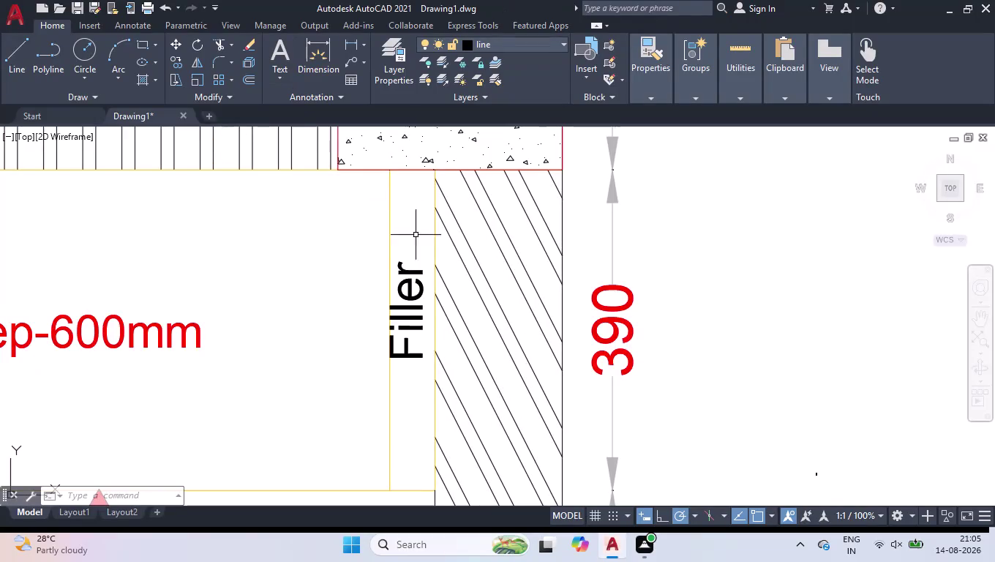
Zoom to the empty area below the kitchen elevation and start a multiline text block.
scroll(down, 3)
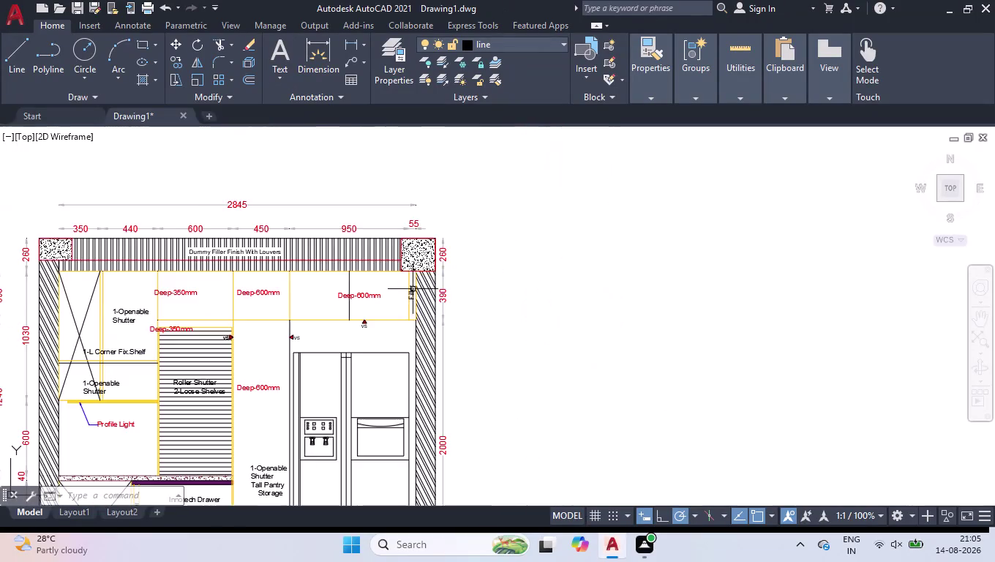
scroll(down, 3)
scroll(up, 3)
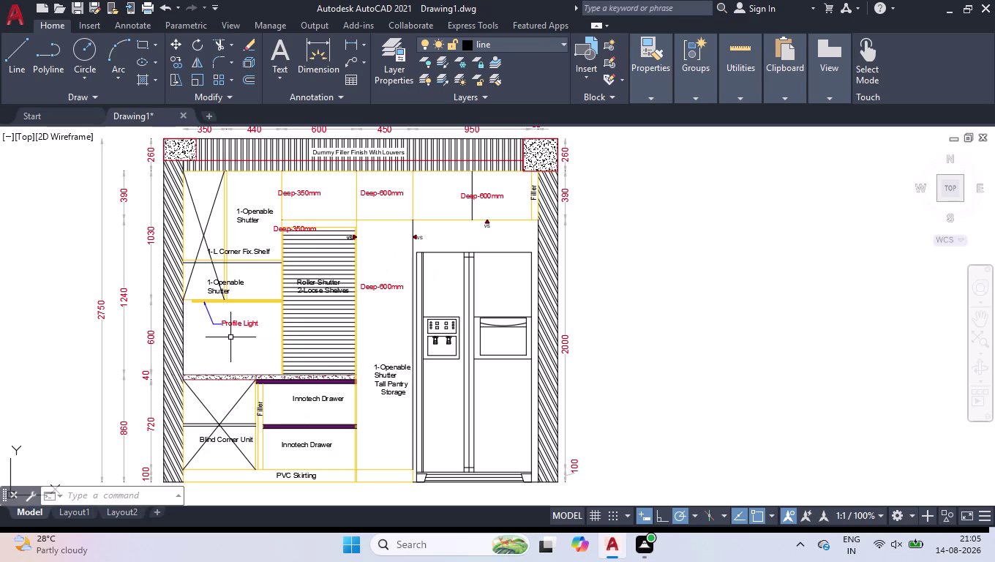
scroll(down, 3)
scroll(up, 3)
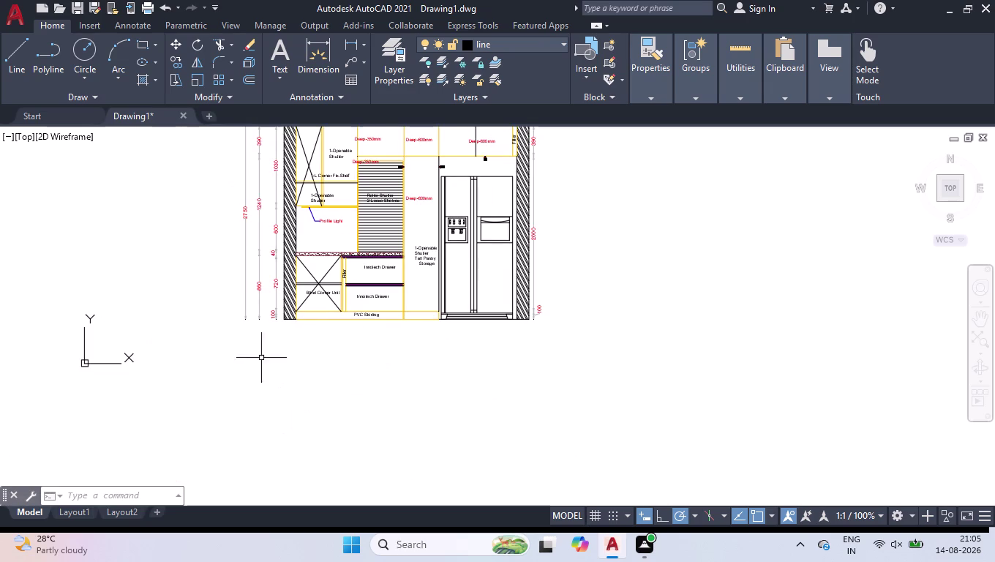
click(281, 56)
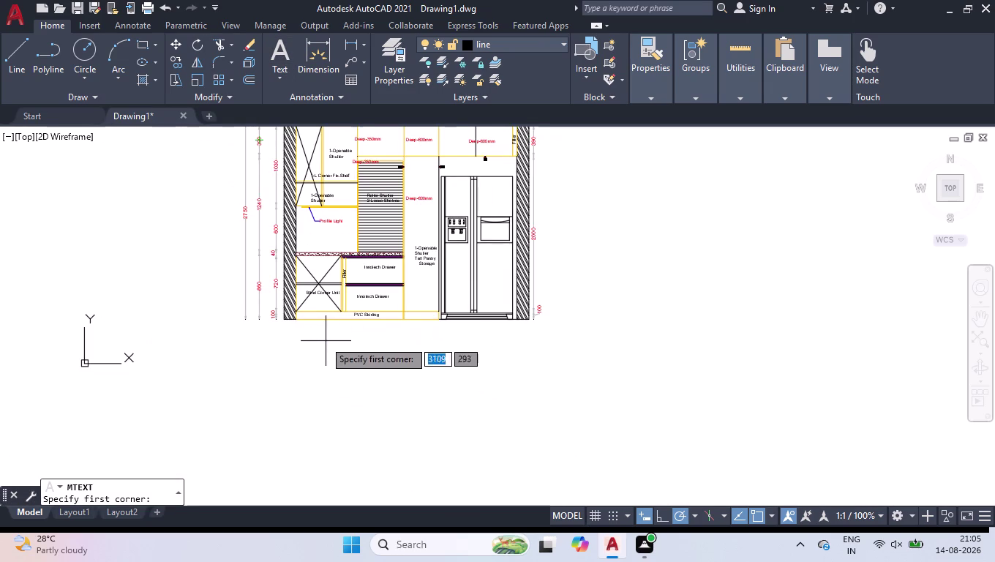
Draw the Mtext box below the elevation and type the underlined title 'Kitchen Elevation A'.
click(310, 339)
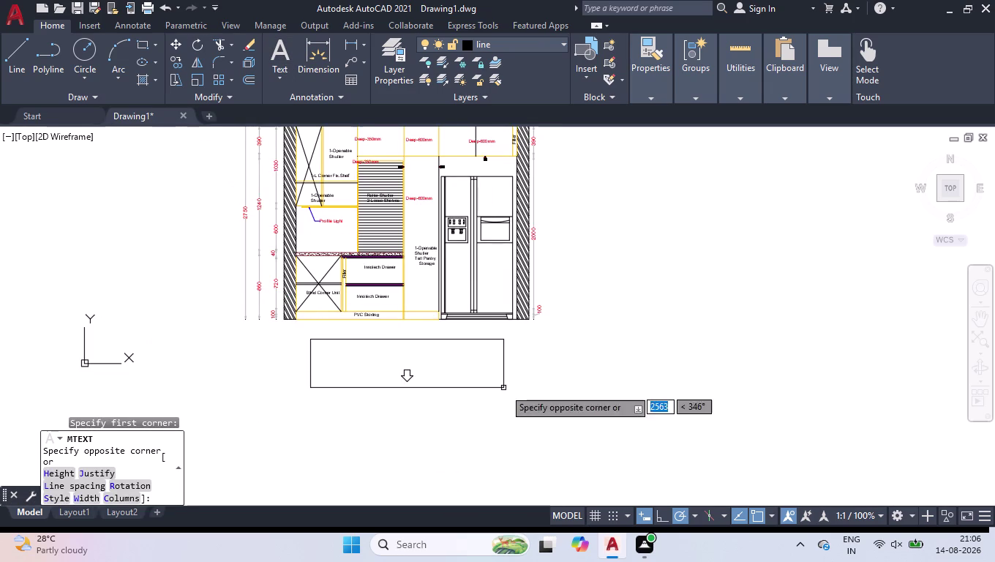
click(511, 390)
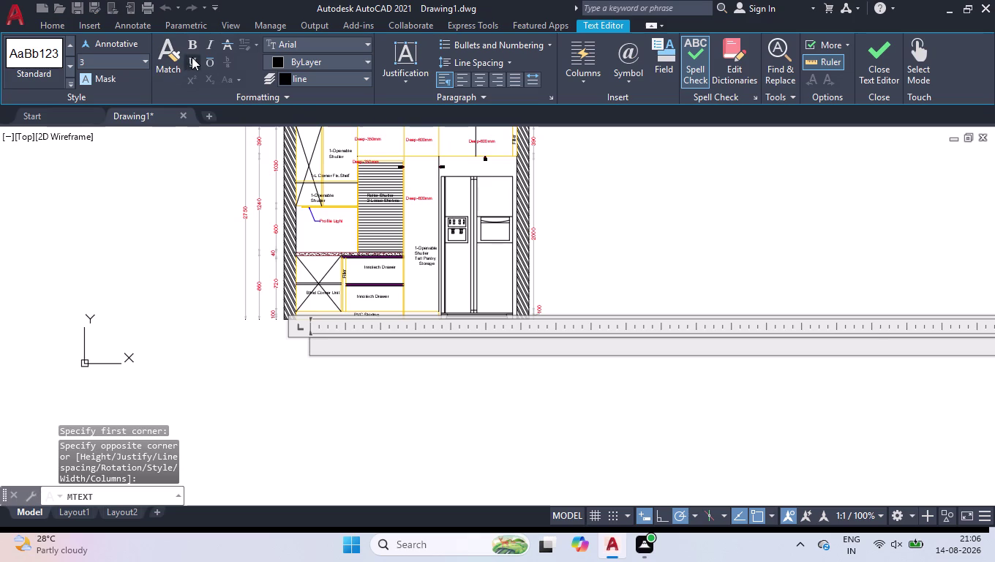
click(192, 57)
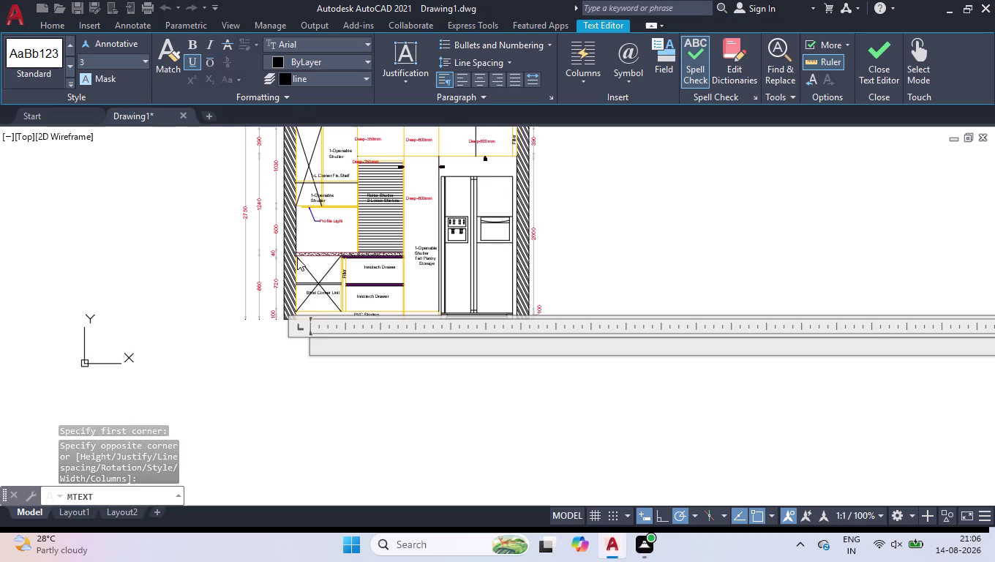
key(k)
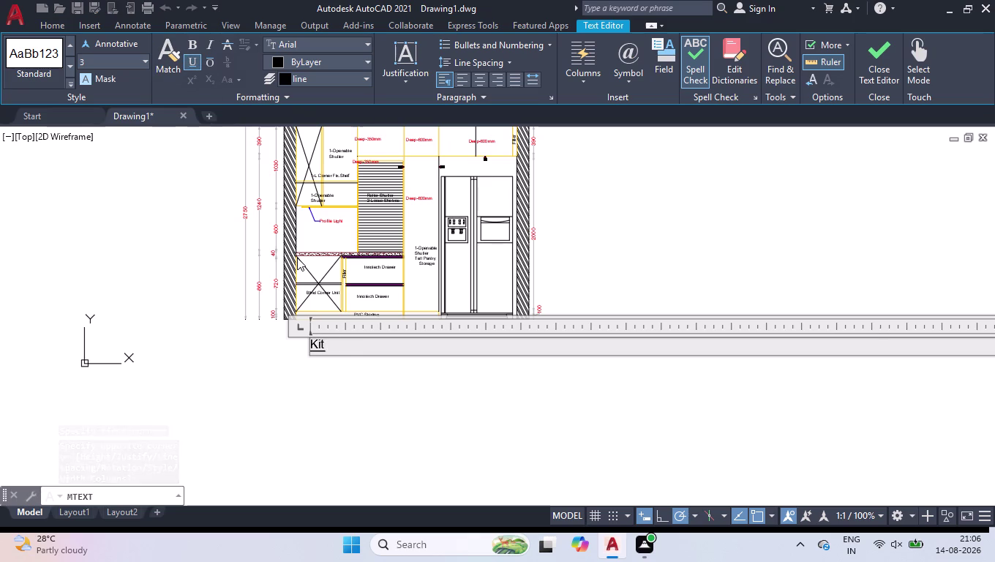
key(BackSpace)
key(BackSpace)
key(BackSpace)
key(BackSpace)
text(chen)
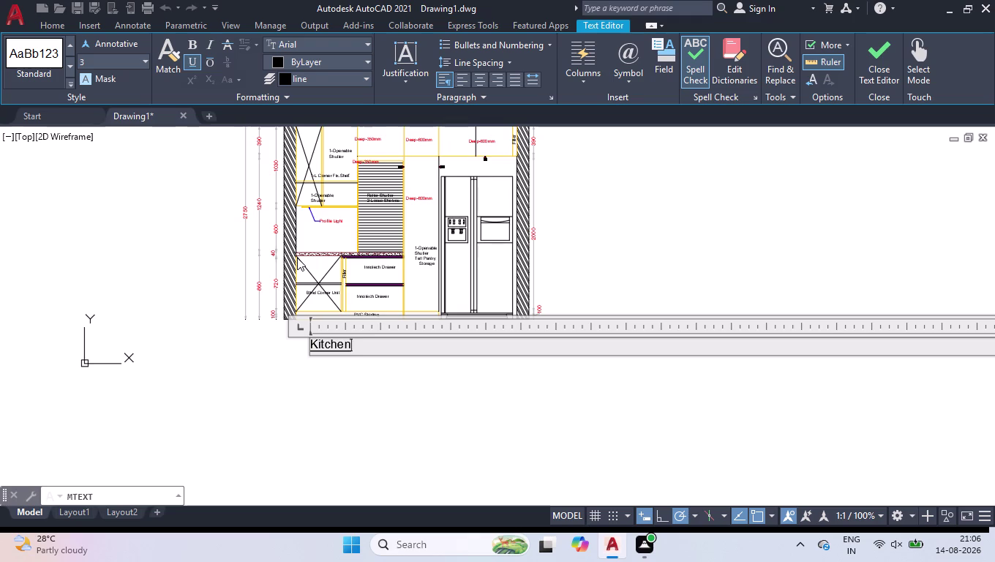
key(space)
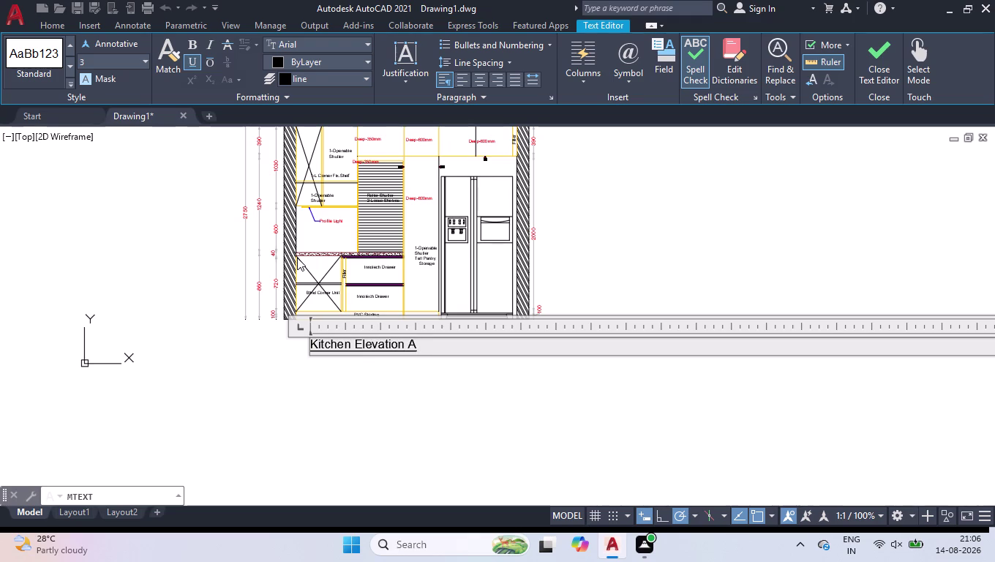
key(minus)
click(704, 209)
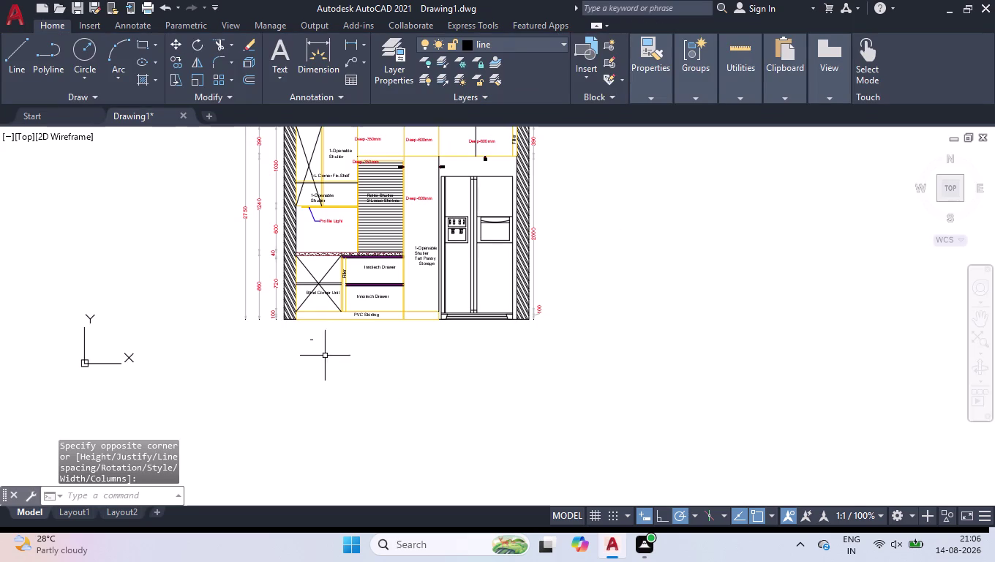
Select the title and try text heights of 40, then 70, in Properties.
click(323, 333)
click(293, 369)
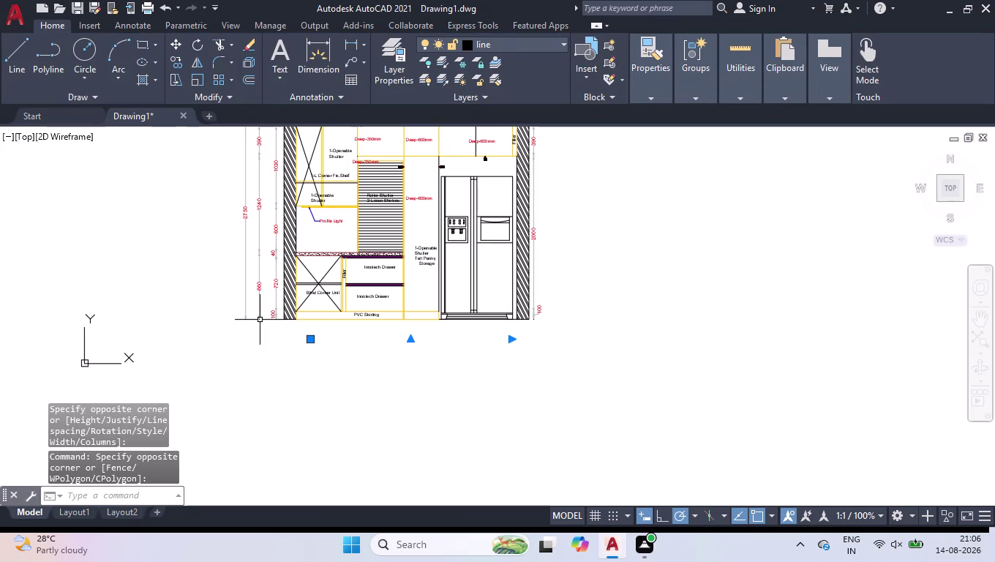
key(ctrl+1)
scroll(down, 3)
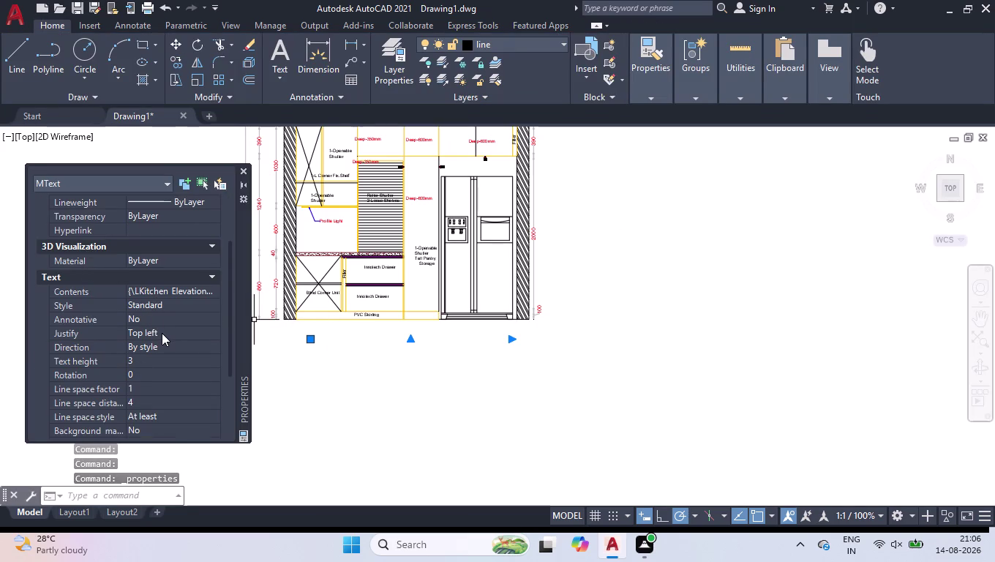
click(156, 357)
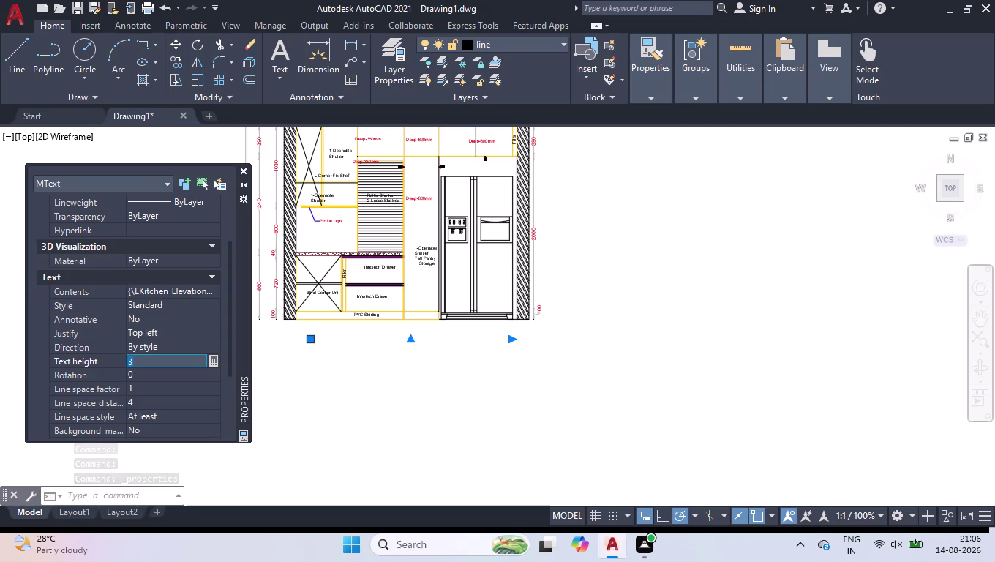
text(40)
key(Return)
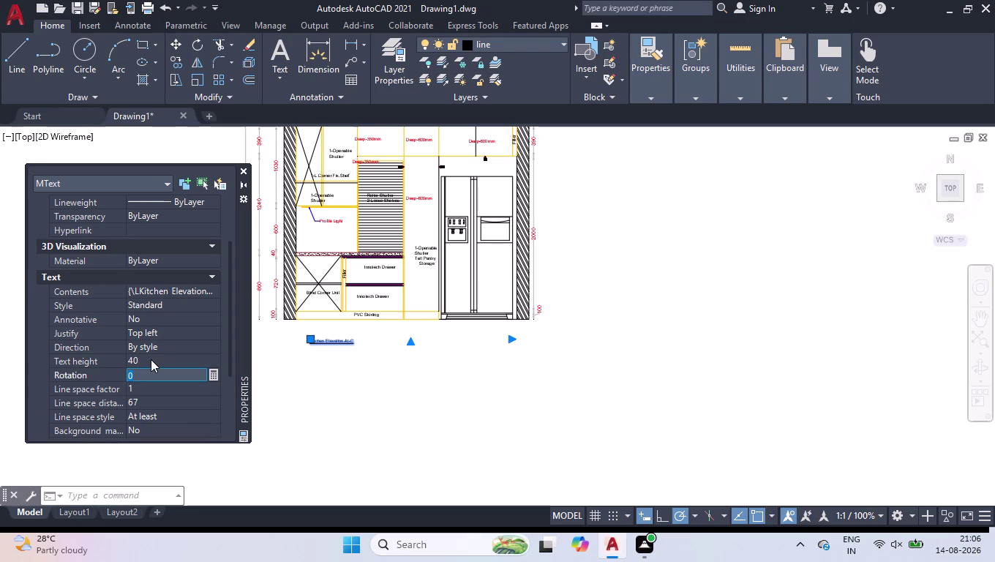
click(151, 359)
text(70)
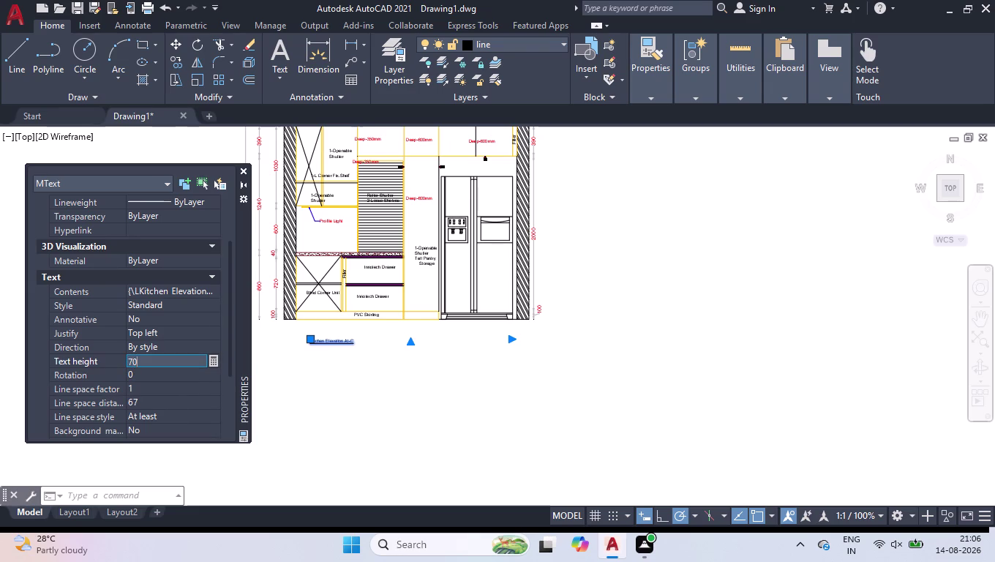
key(Return)
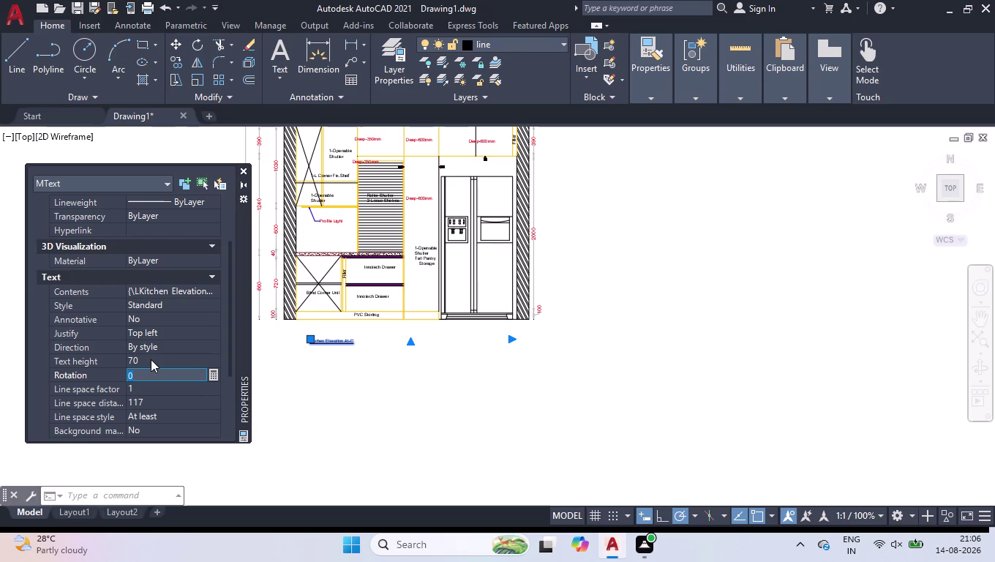
Raise the title's text height to 100, then to 120.
click(151, 359)
text(100)
key(Return)
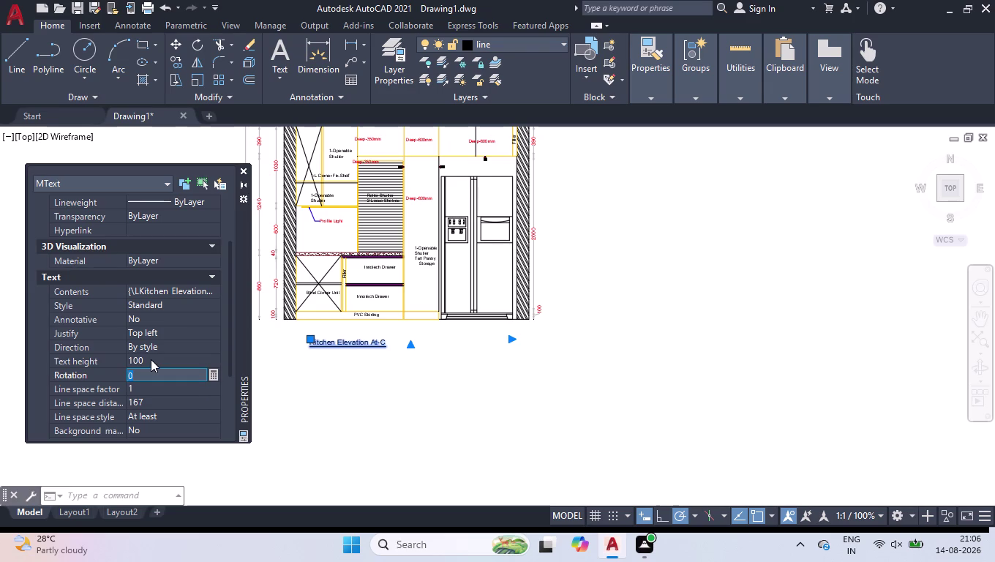
click(150, 359)
text(12)
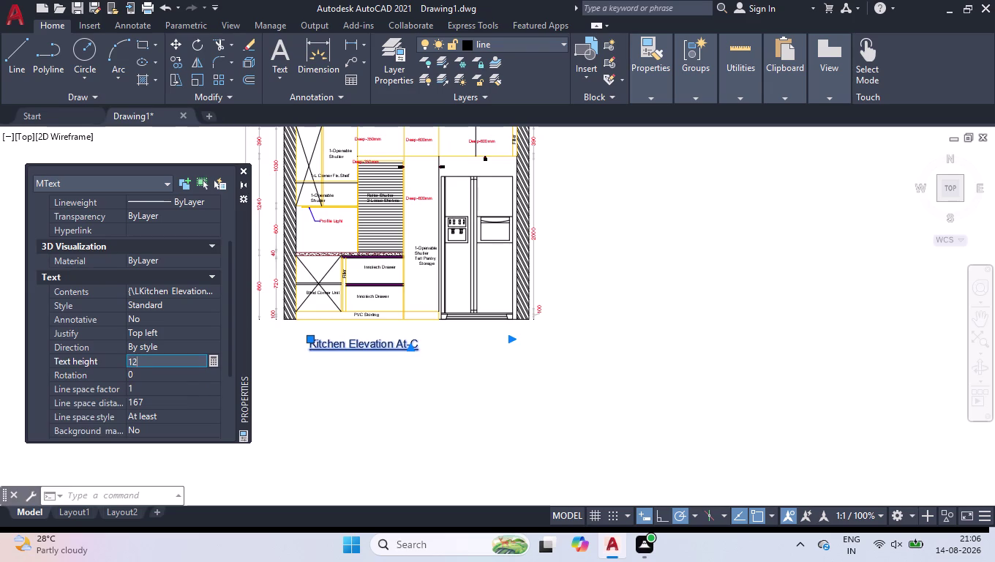
text(0)
key(Return)
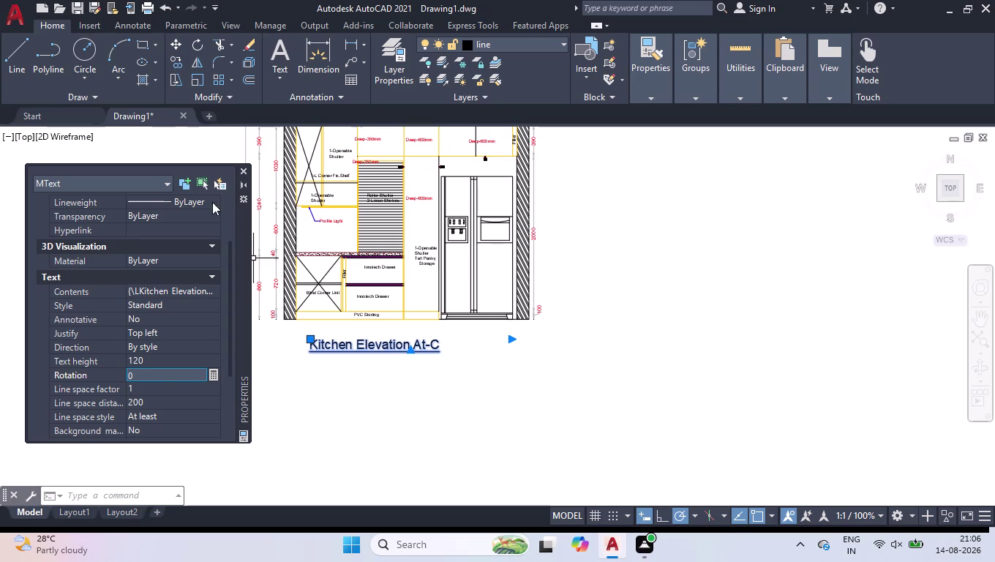
Set the title's colour to Red and close the Properties palette.
scroll(up, 3)
click(153, 218)
click(154, 216)
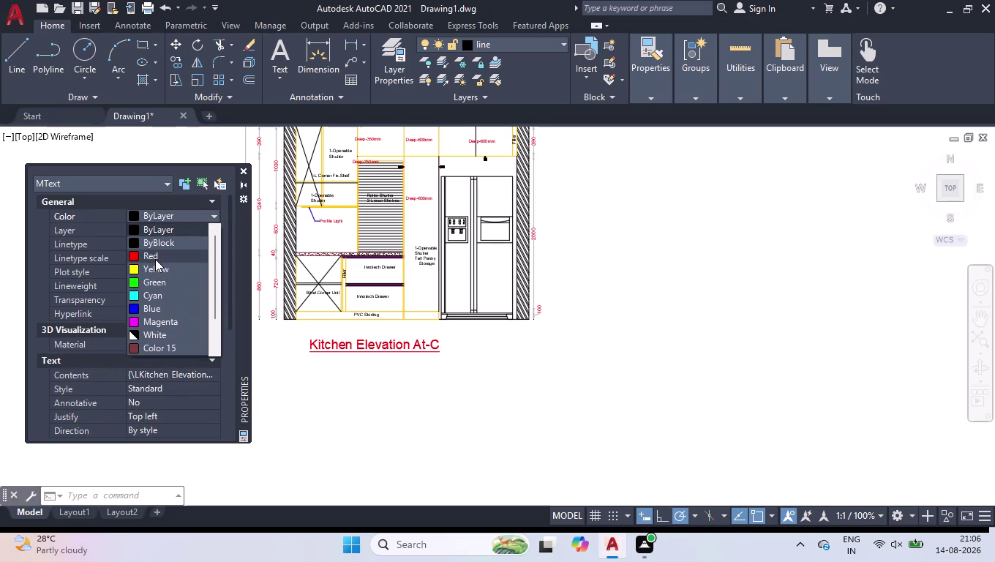
click(155, 259)
click(242, 169)
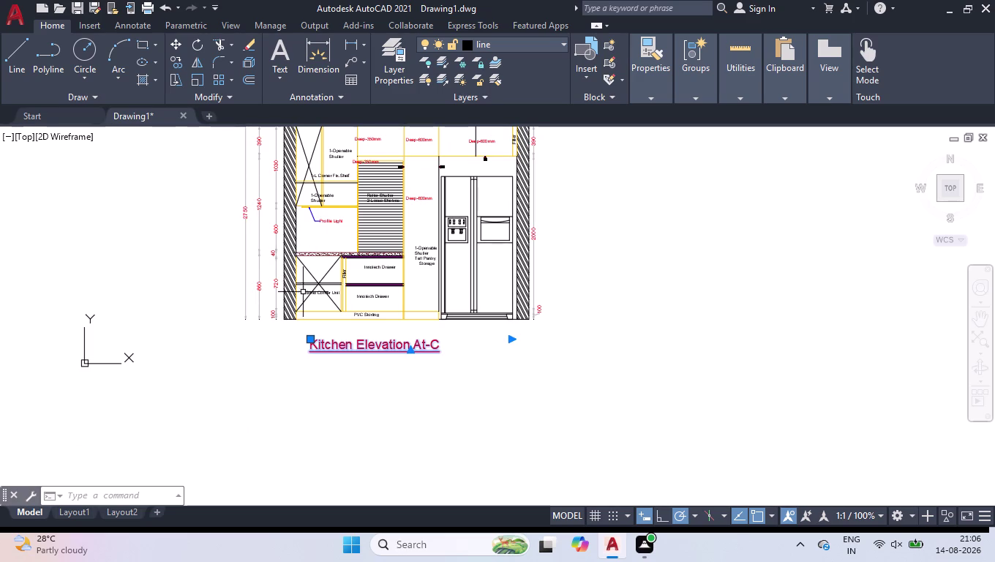
key(l)
key(Return)
key(Return)
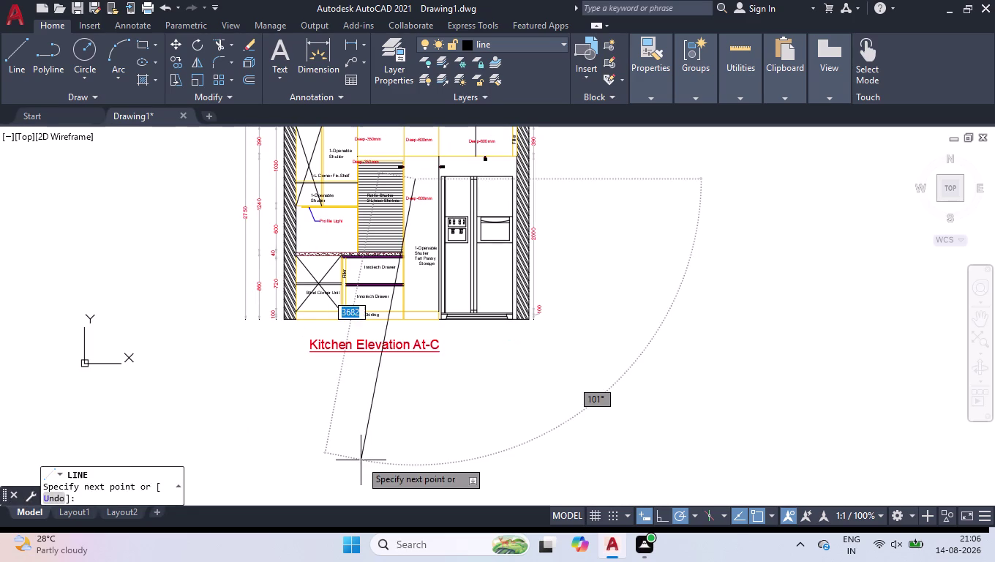
key(Return)
scroll(down, 3)
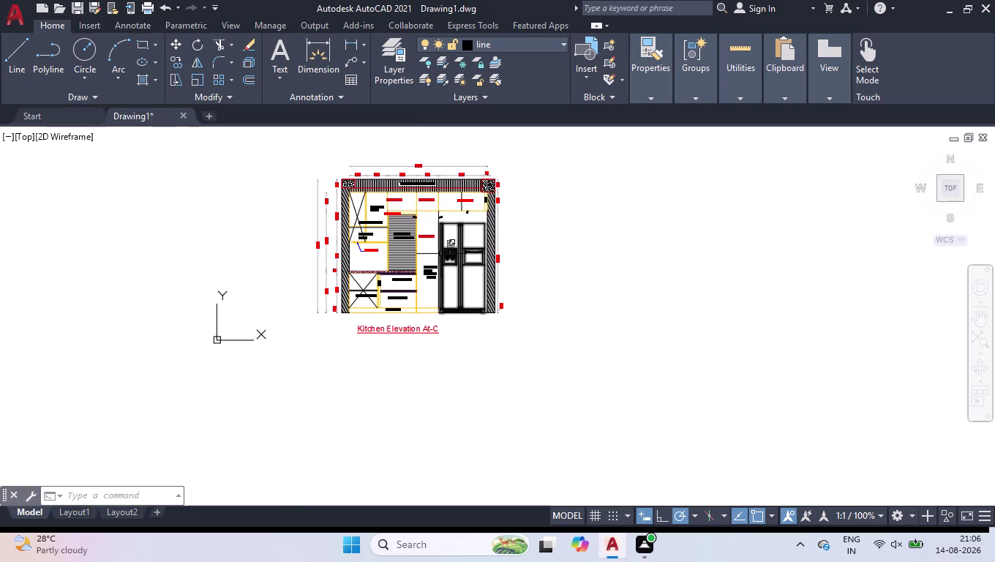
scroll(up, 3)
scroll(down, 3)
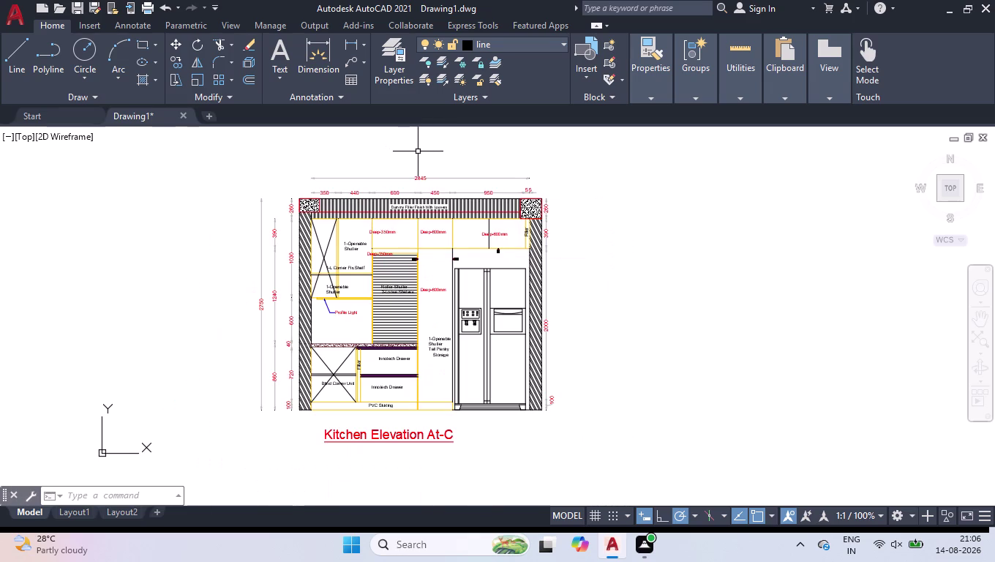